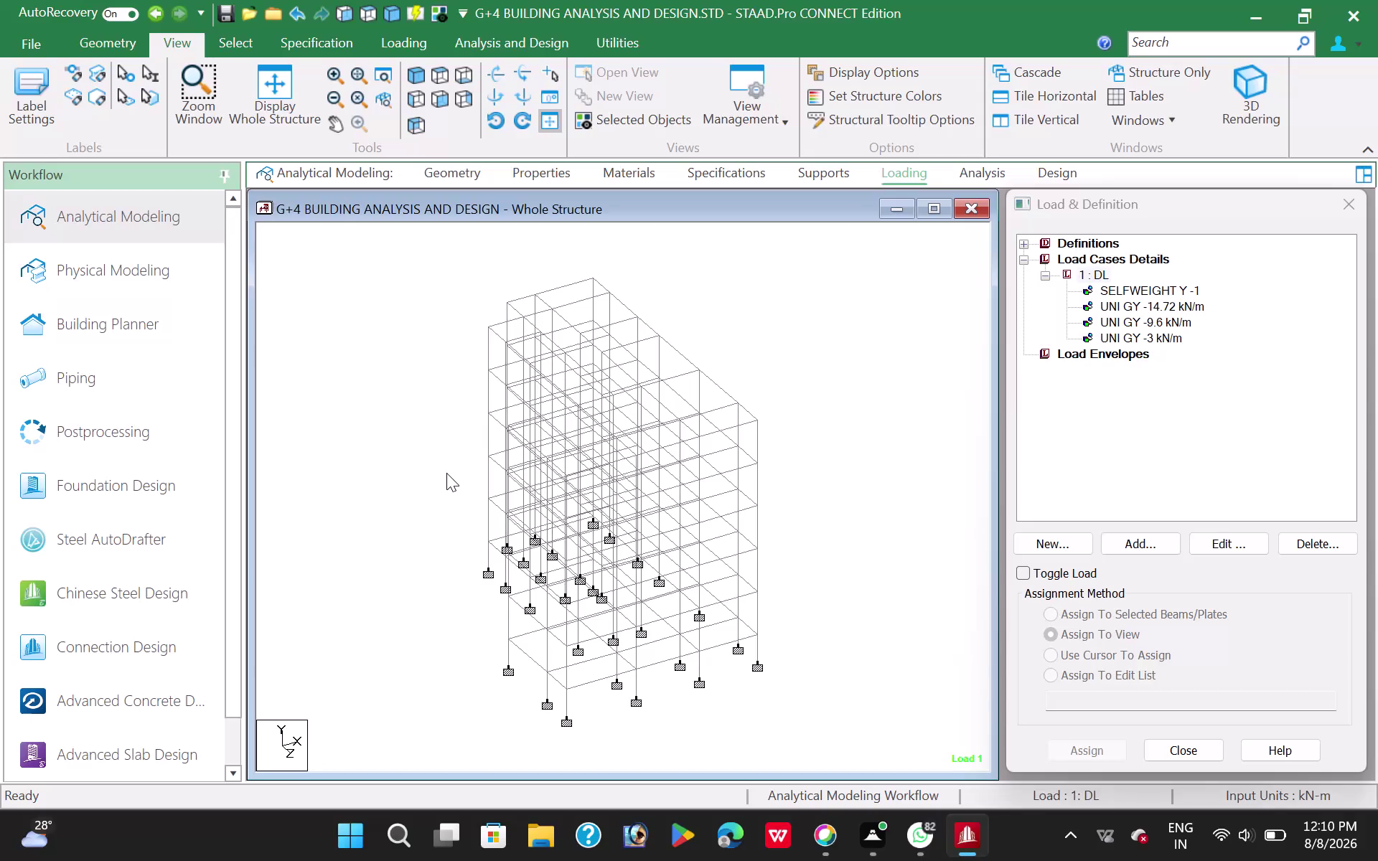
click(451, 433)
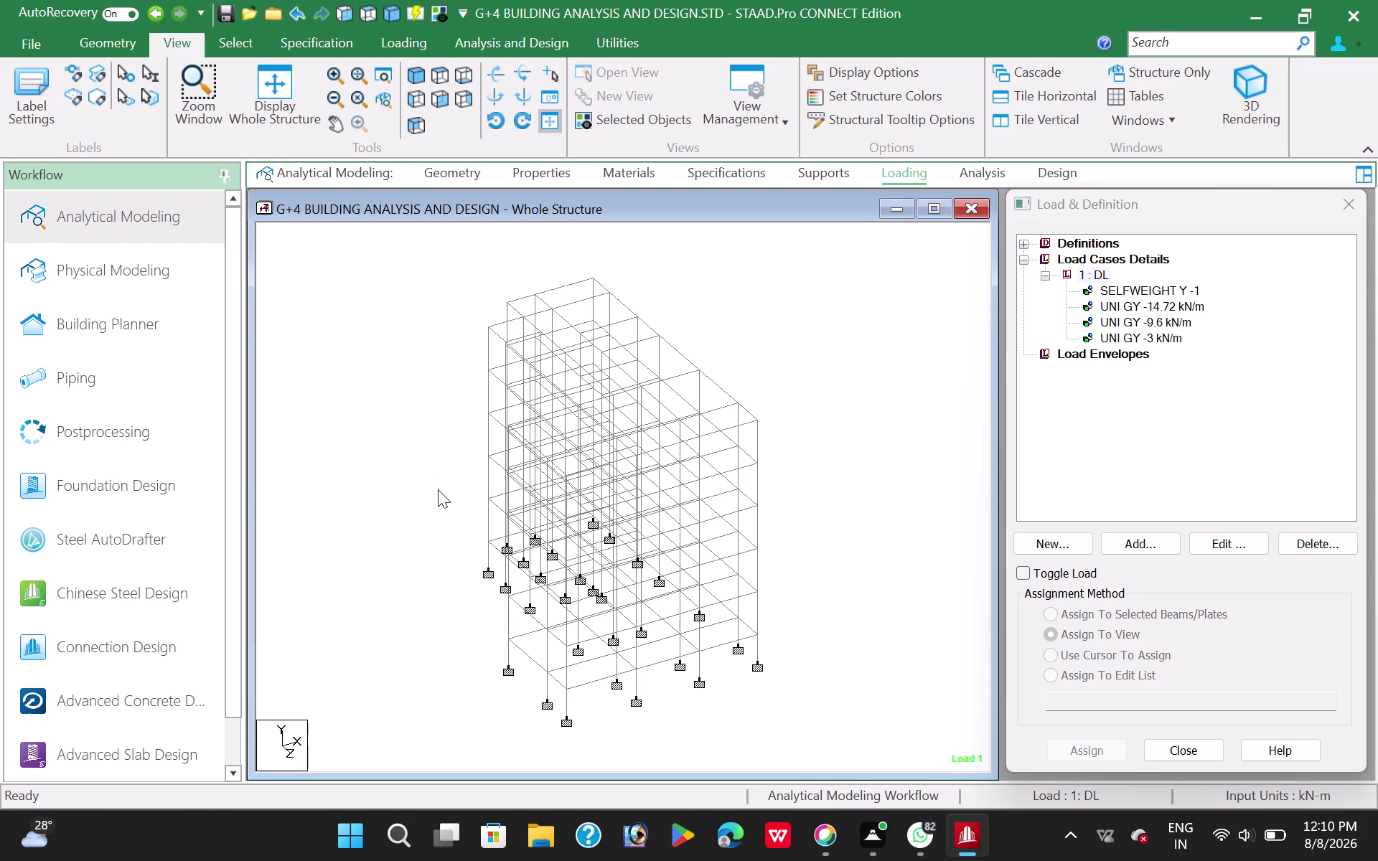